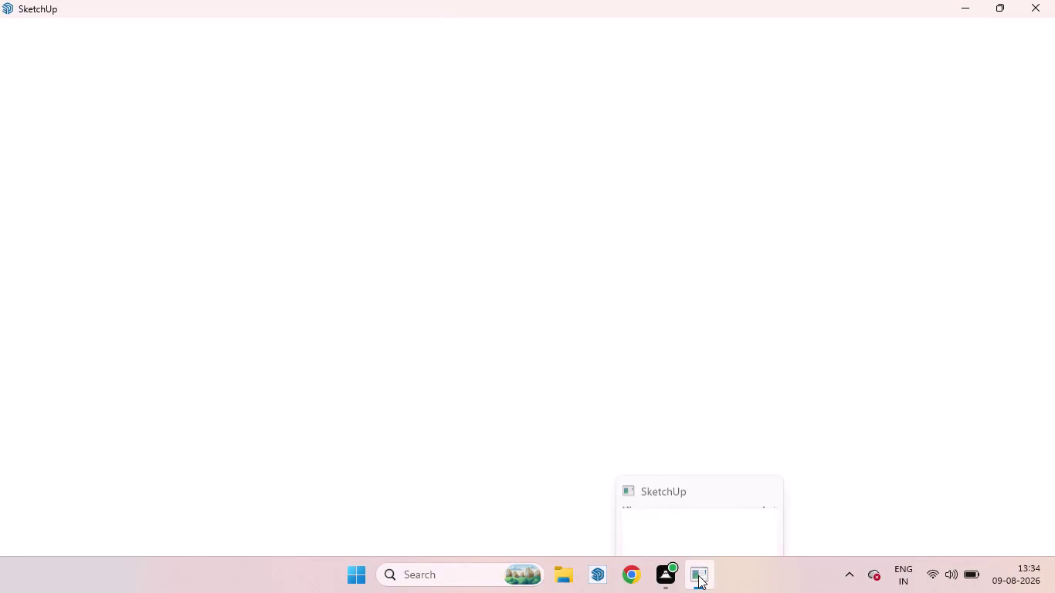
Repeatedly try closing the frozen SketchUp window, then choose 'Close the program' when Windows reports Not Responding.
click(679, 488)
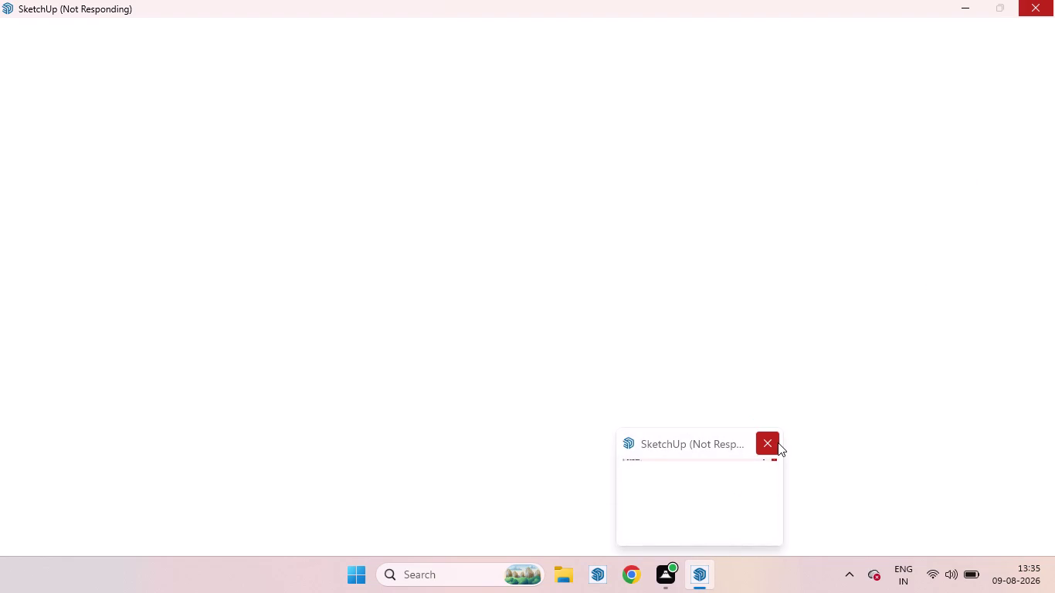
click(778, 442)
triple_click(770, 445)
triple_click(769, 445)
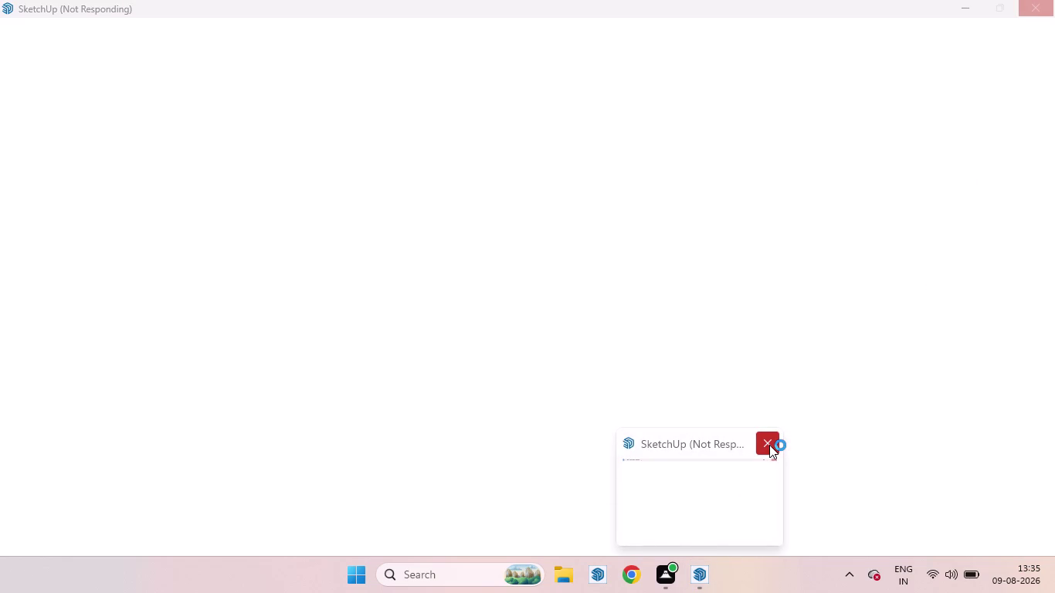
click(769, 445)
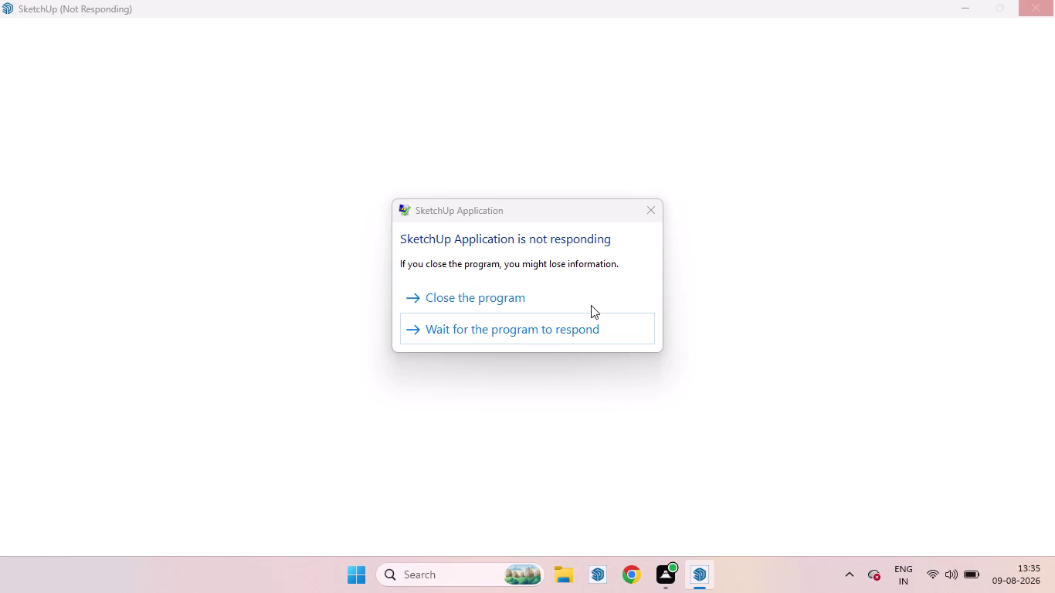
click(544, 300)
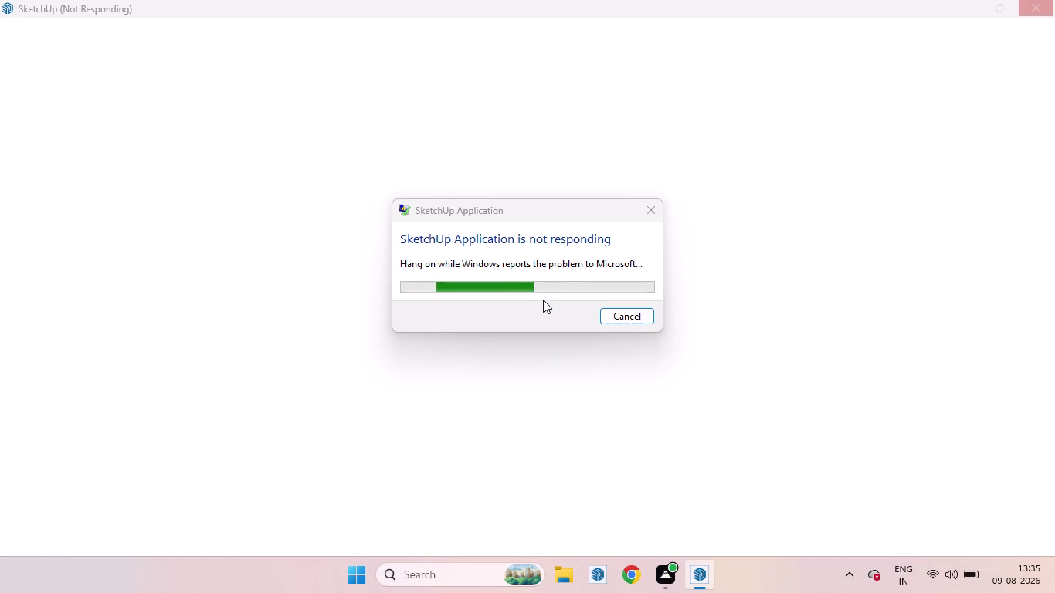